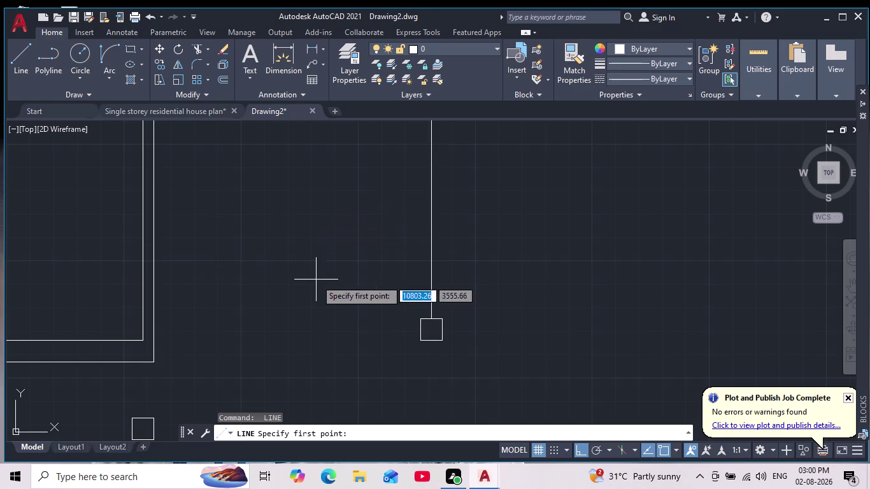
Draw a horizontal line from the footing box to the lower right wall corner.
click(418, 330)
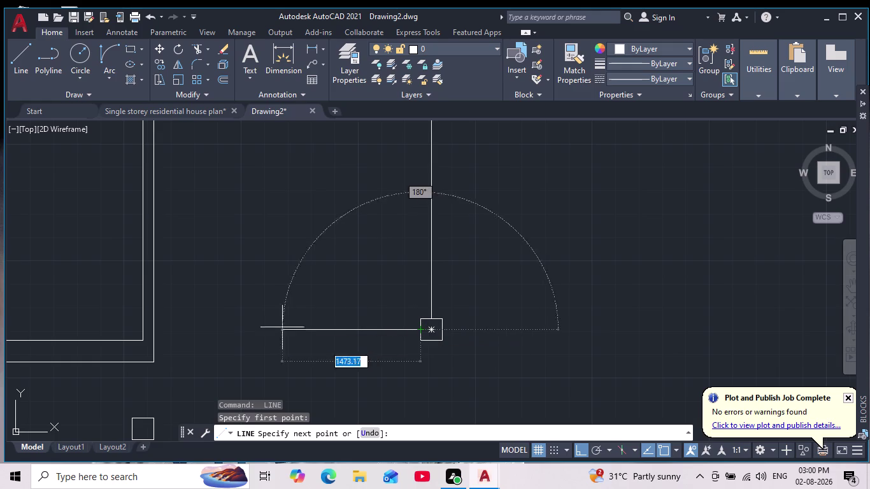
click(153, 332)
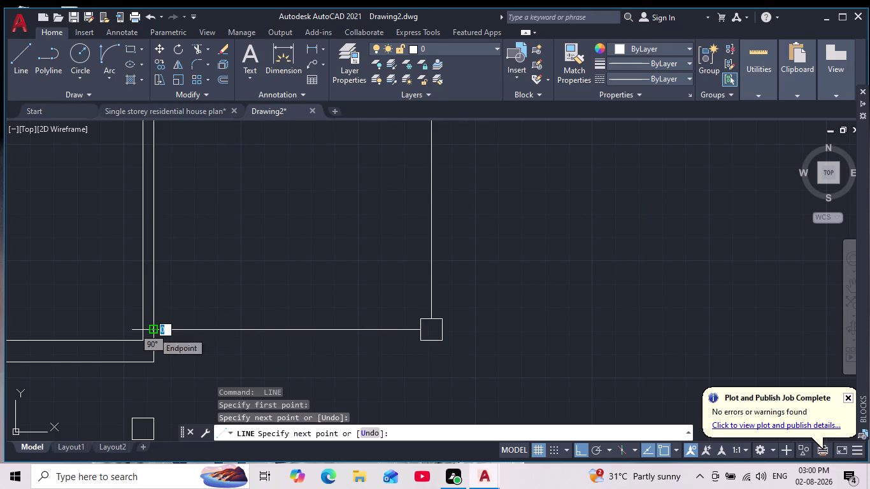
key(Escape)
Zoom and pan across the plan to bring the bottom footing boxes into view.
scroll(down, 3)
middle_drag(279, 311, 280, 312)
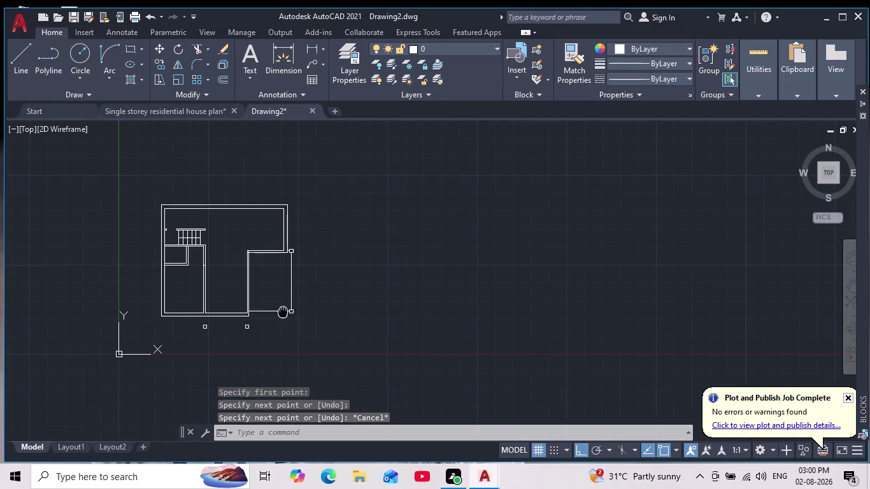
scroll(down, 3)
middle_drag(279, 312, 322, 291)
scroll(up, 3)
middle_drag(338, 303, 406, 309)
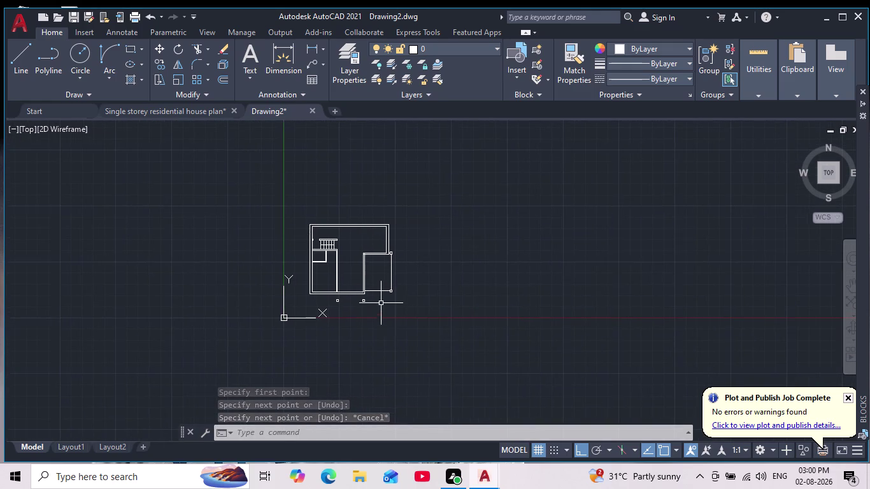
scroll(up, 3)
middle_drag(385, 283, 452, 294)
scroll(down, 3)
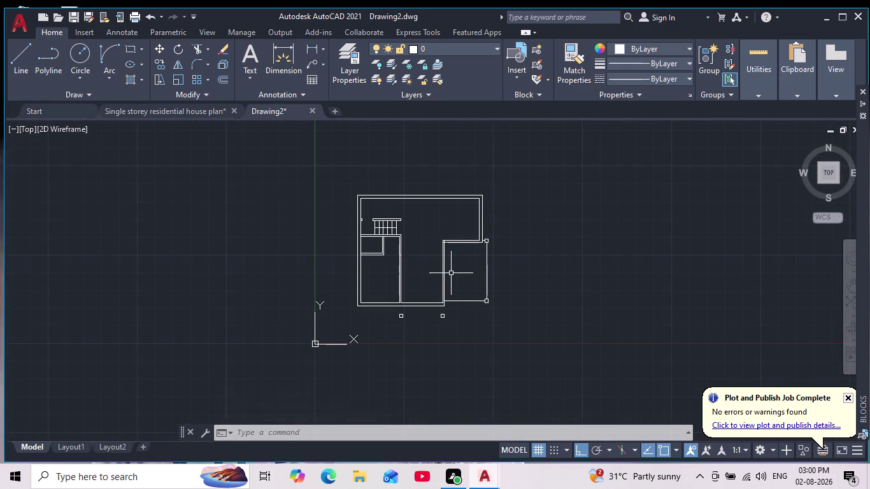
scroll(up, 3)
middle_drag(466, 278, 543, 278)
scroll(down, 3)
scroll(up, 3)
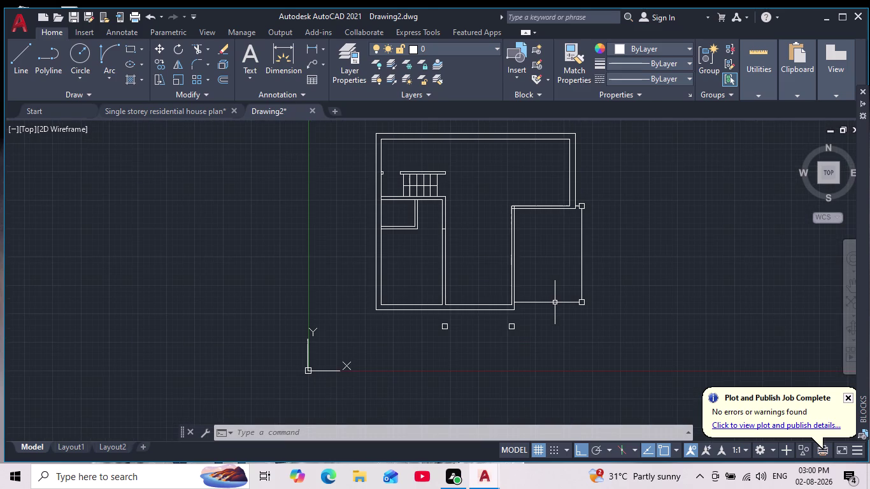
scroll(up, 3)
middle_drag(461, 296, 473, 287)
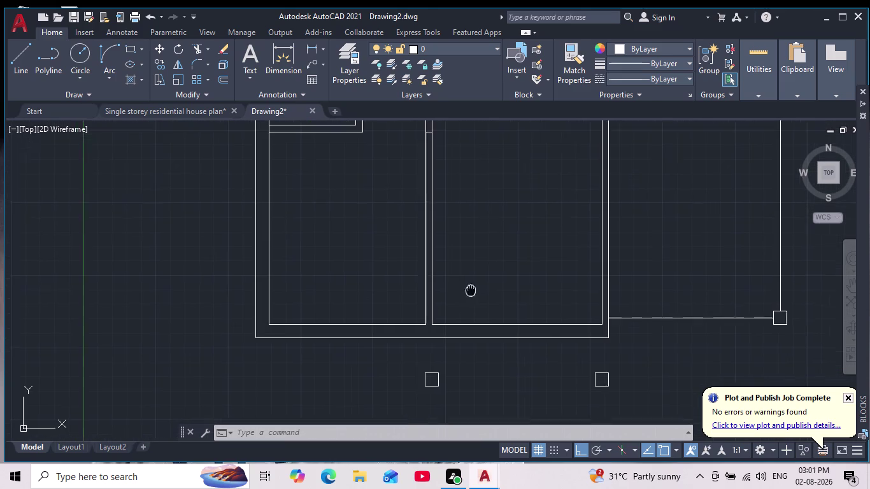
middle_drag(472, 287, 490, 263)
click(16, 62)
Draw a vertical line from the bottom wall down to the first footing box top.
scroll(up, 3)
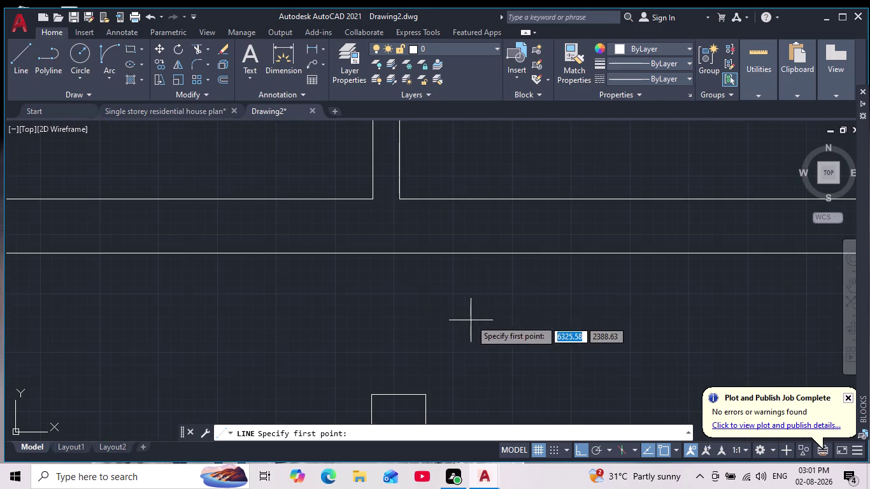
click(394, 394)
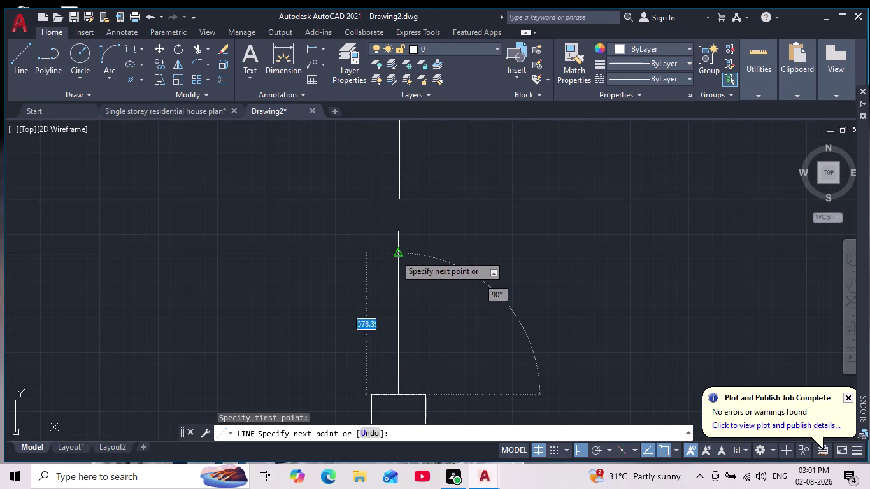
click(397, 253)
key(Escape)
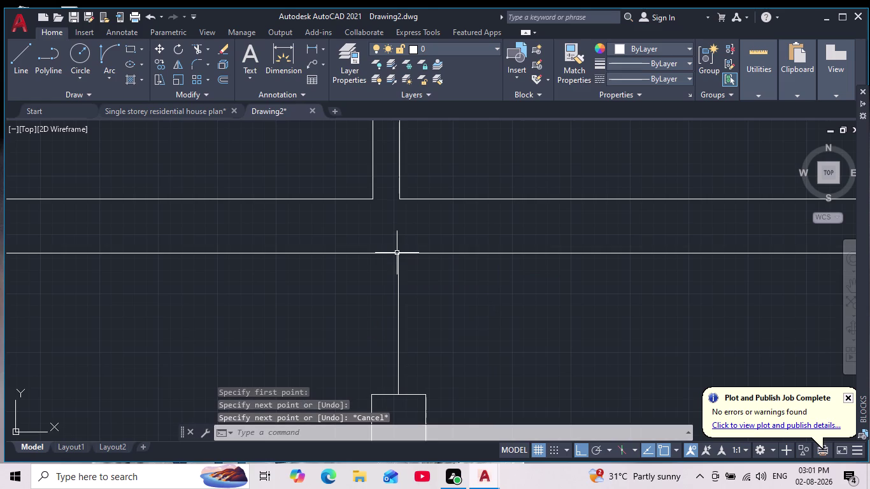
scroll(down, 3)
scroll(down, 3)
scroll(up, 3)
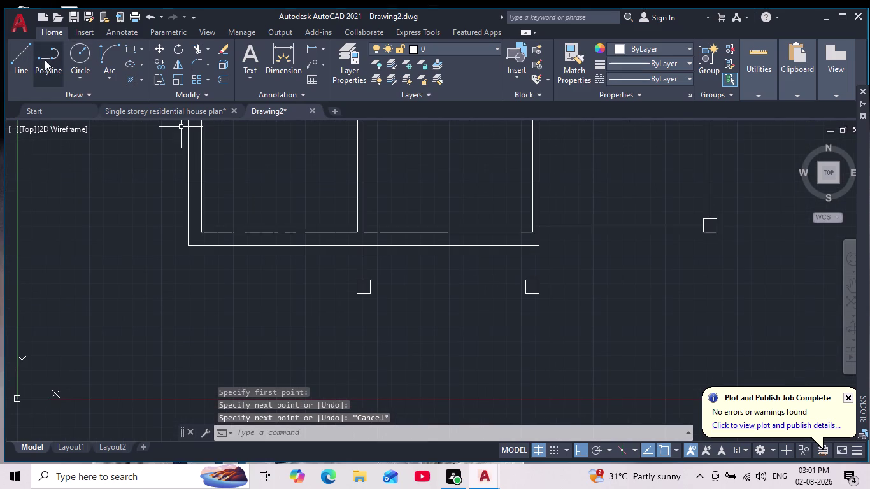
Draw a vertical line from the second footing box up to the bottom wall.
key(Return)
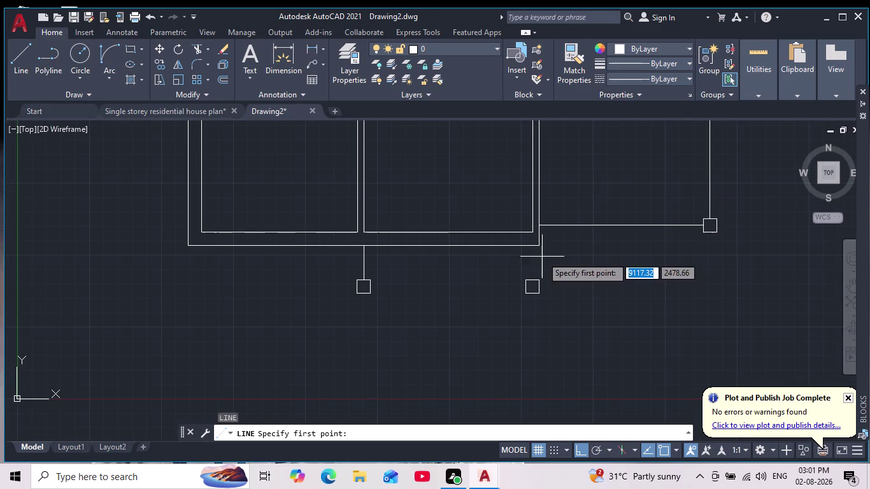
scroll(up, 3)
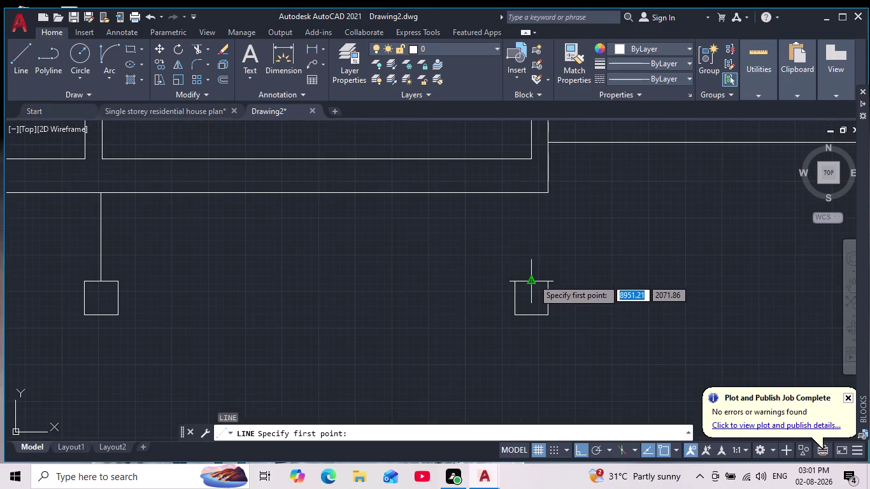
click(533, 278)
click(535, 192)
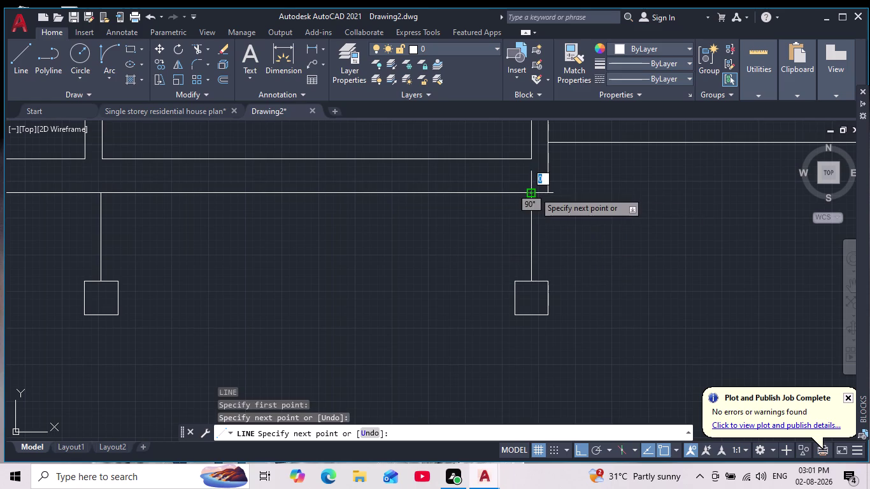
key(Escape)
Zoom out and recentre to review both new footing connections.
scroll(down, 3)
middle_drag(512, 242, 515, 262)
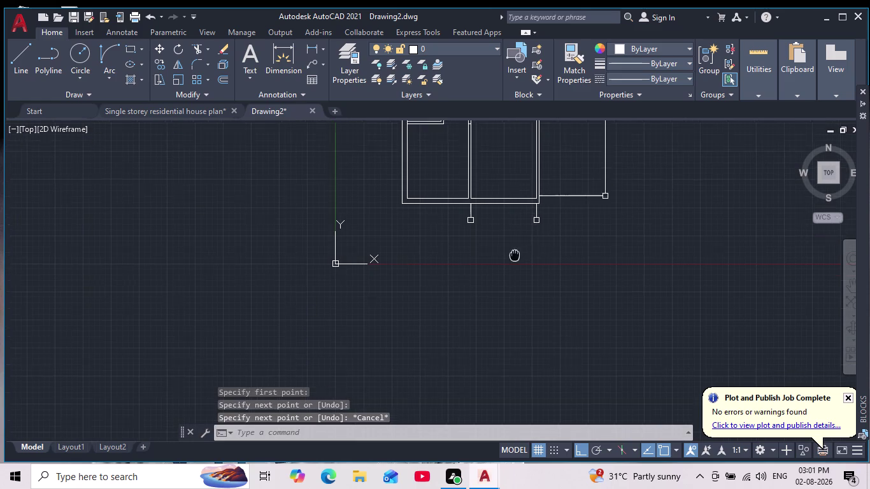
scroll(down, 3)
middle_drag(515, 262, 516, 268)
scroll(up, 3)
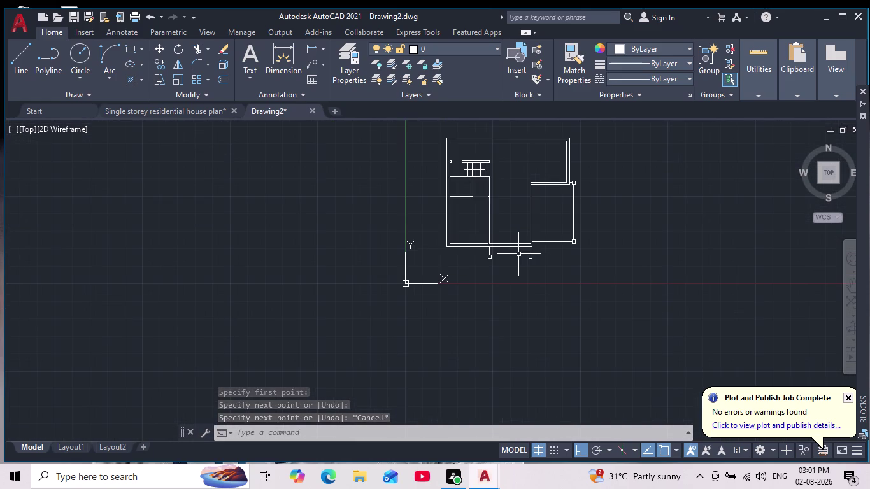
scroll(up, 3)
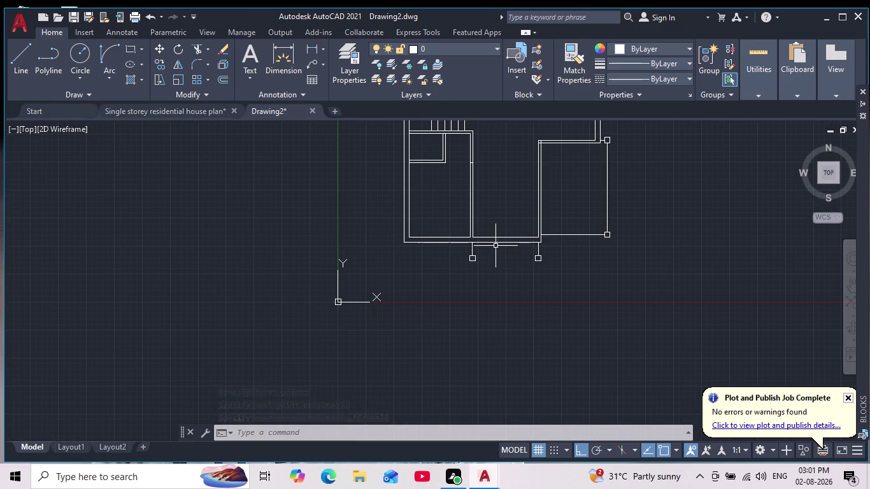
scroll(up, 3)
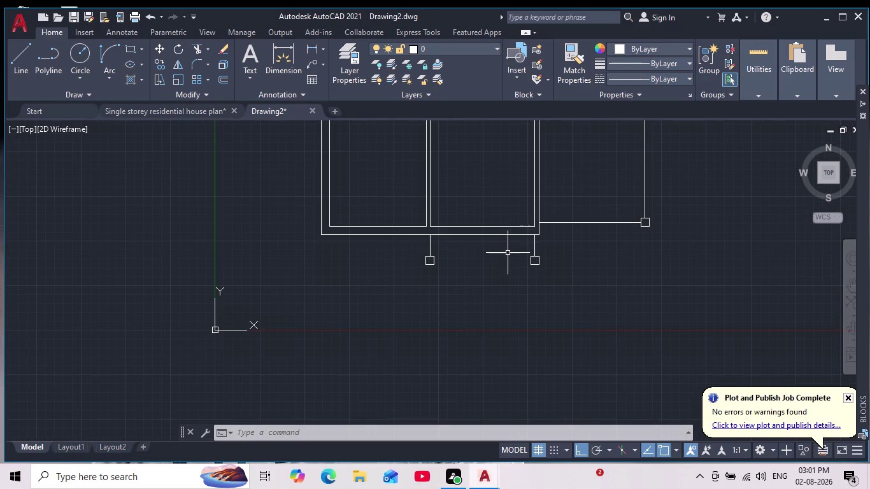
scroll(down, 3)
scroll(up, 3)
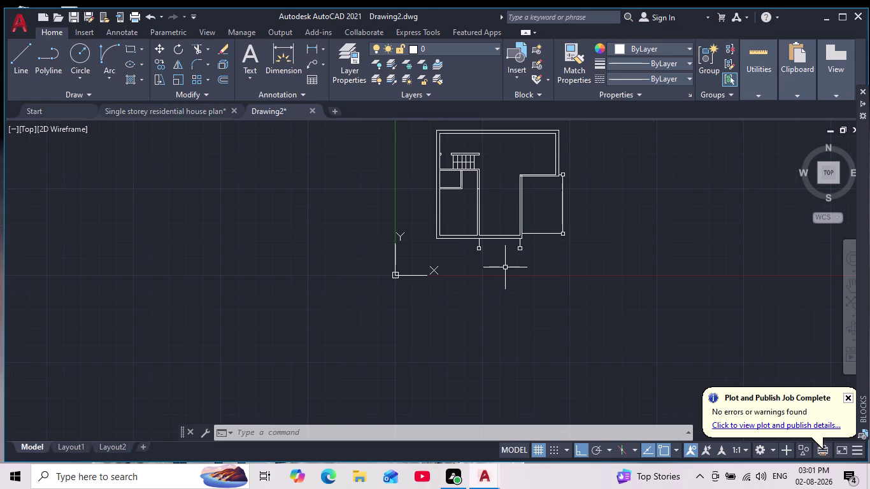
scroll(up, 3)
scroll(up, 3)
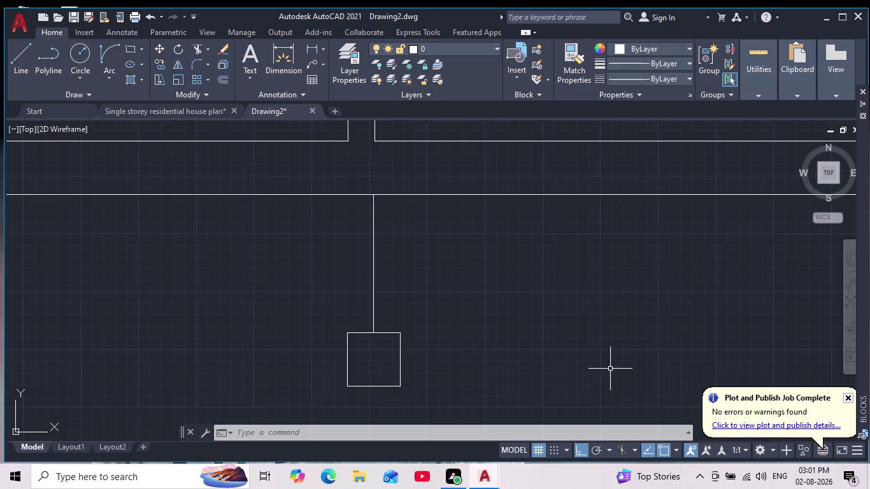
scroll(down, 3)
middle_drag(594, 321, 484, 279)
scroll(down, 3)
click(23, 62)
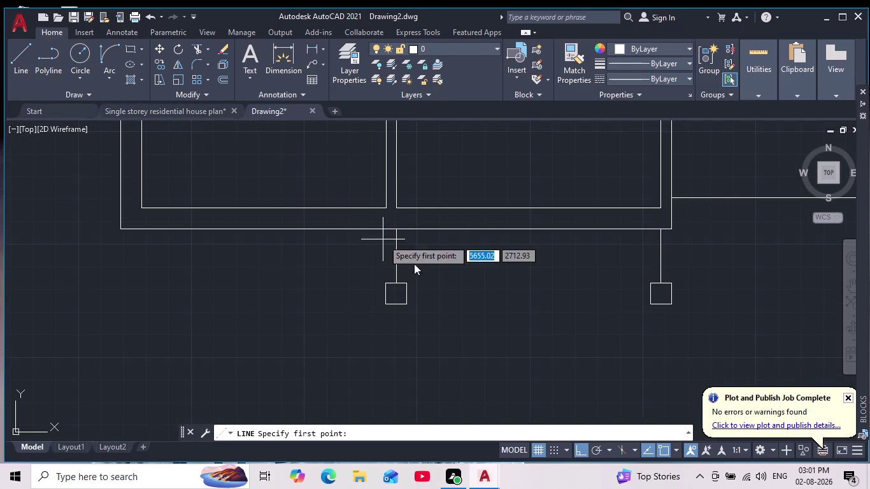
scroll(up, 3)
click(331, 317)
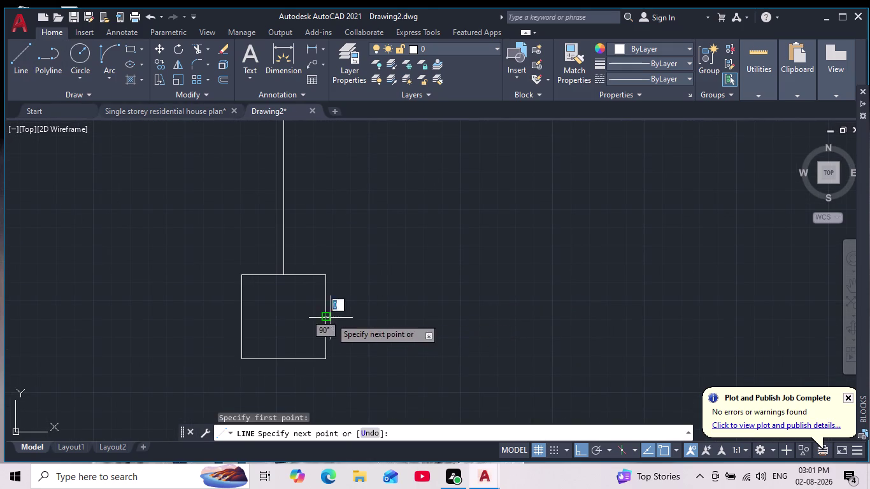
scroll(down, 3)
middle_drag(444, 281, 321, 281)
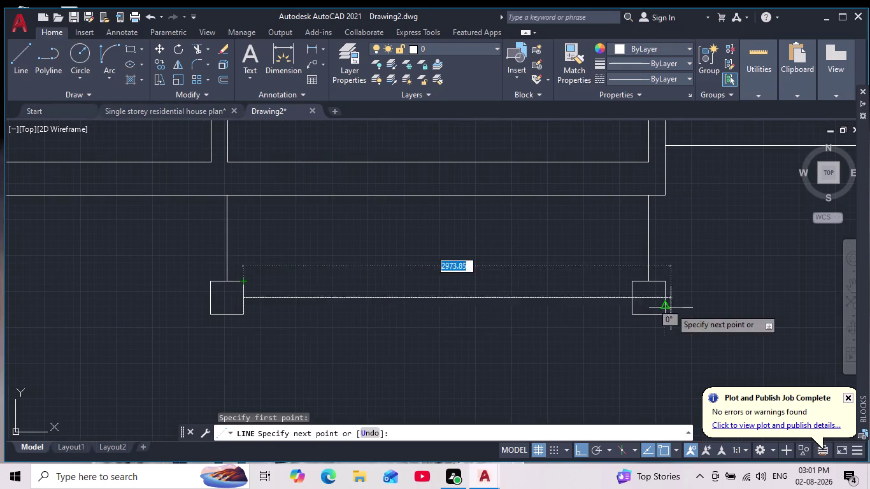
click(633, 302)
key(Escape)
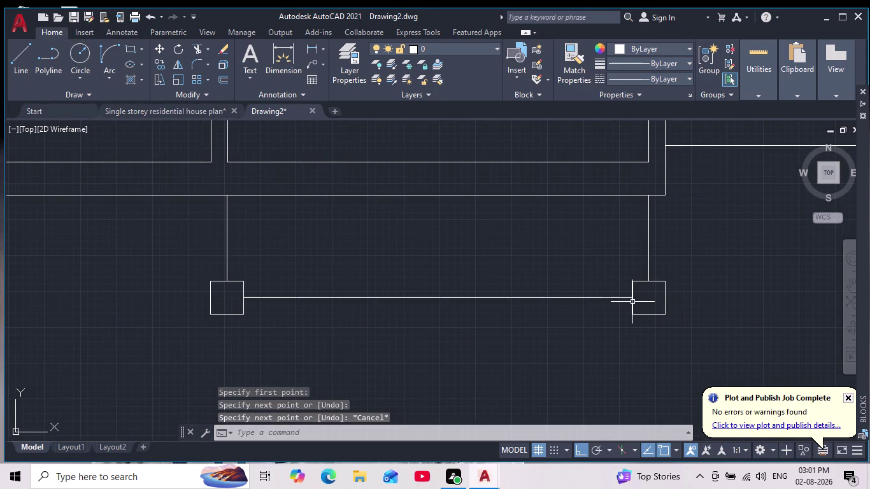
scroll(down, 3)
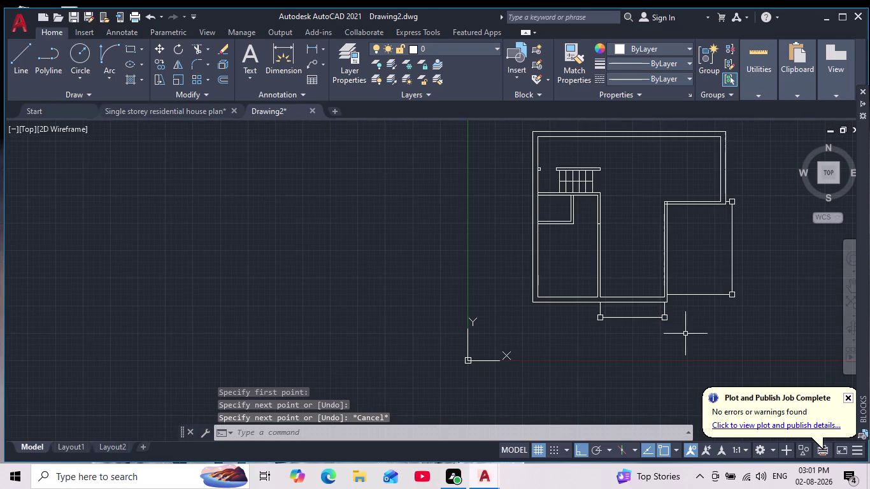
scroll(up, 3)
middle_drag(692, 336, 655, 336)
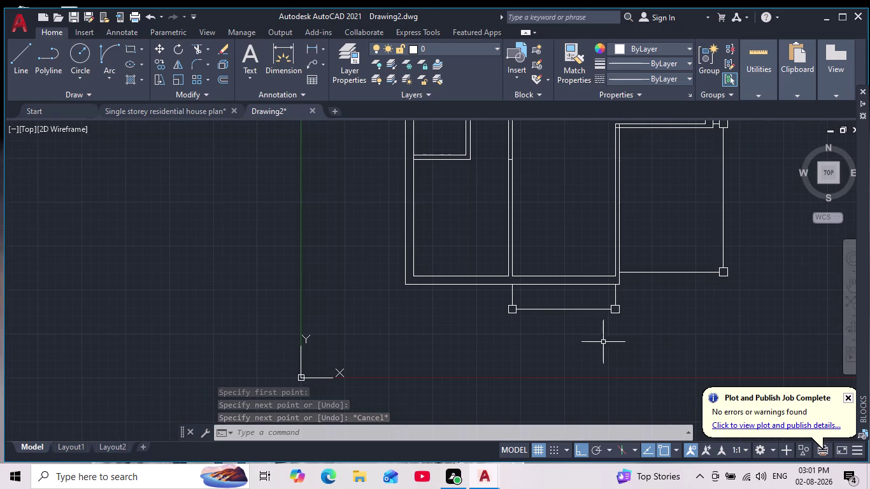
scroll(up, 3)
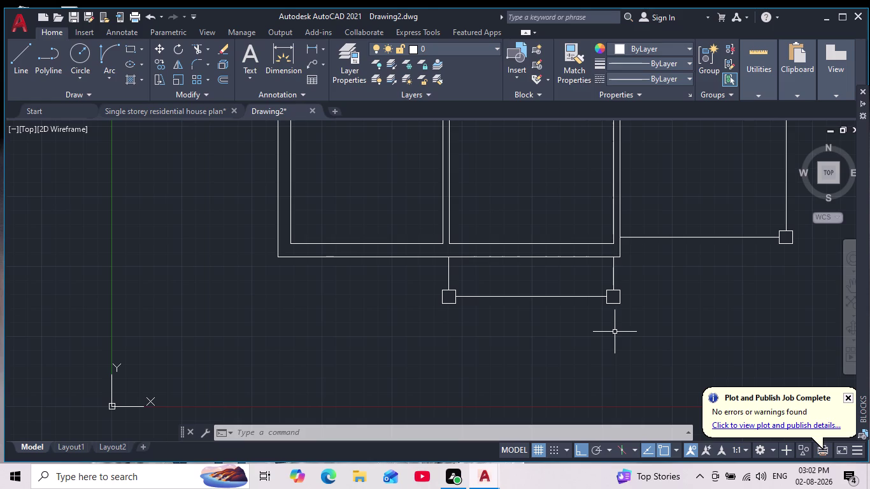
key(ctrl+z)
key(ctrl+z)
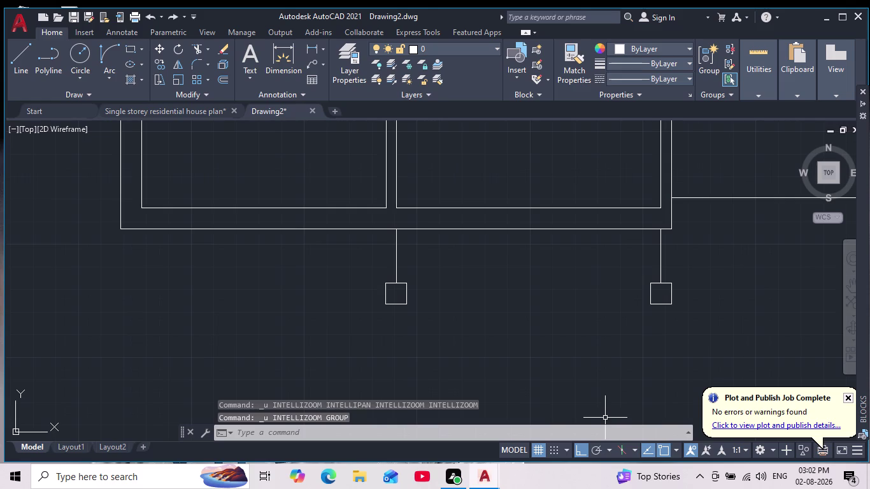